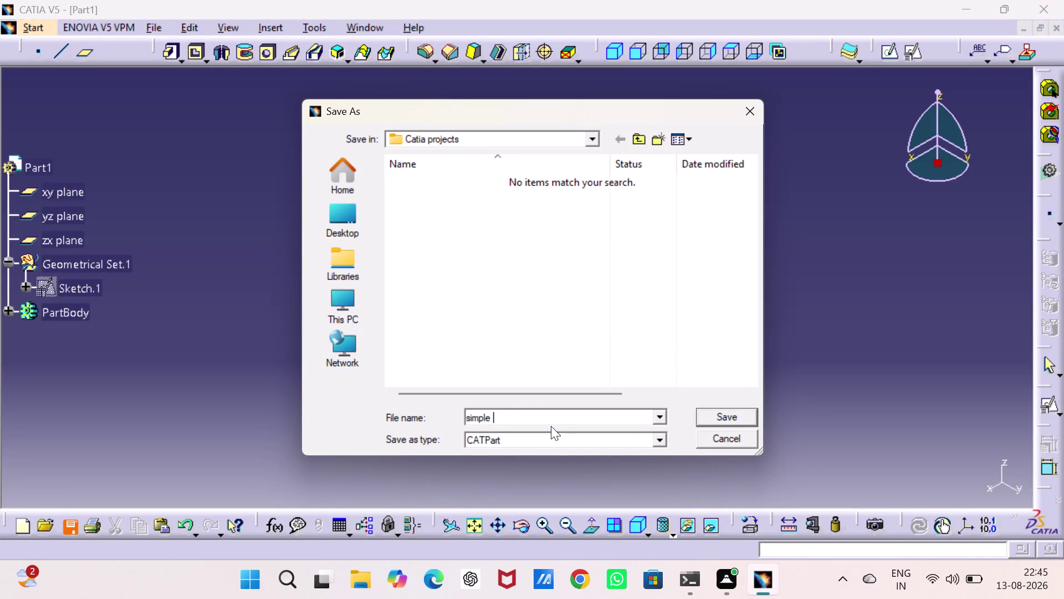
Correct the file name to 'simple cad' and save it as a CATPart.
text(to)
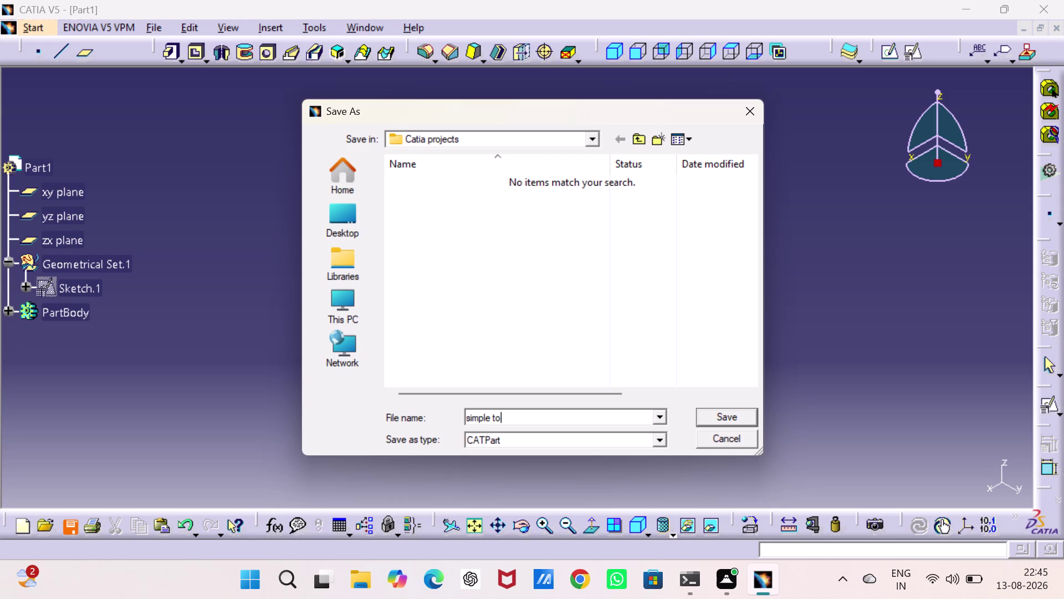
key(BackSpace)
key(BackSpace)
text(cad)
key(Return)
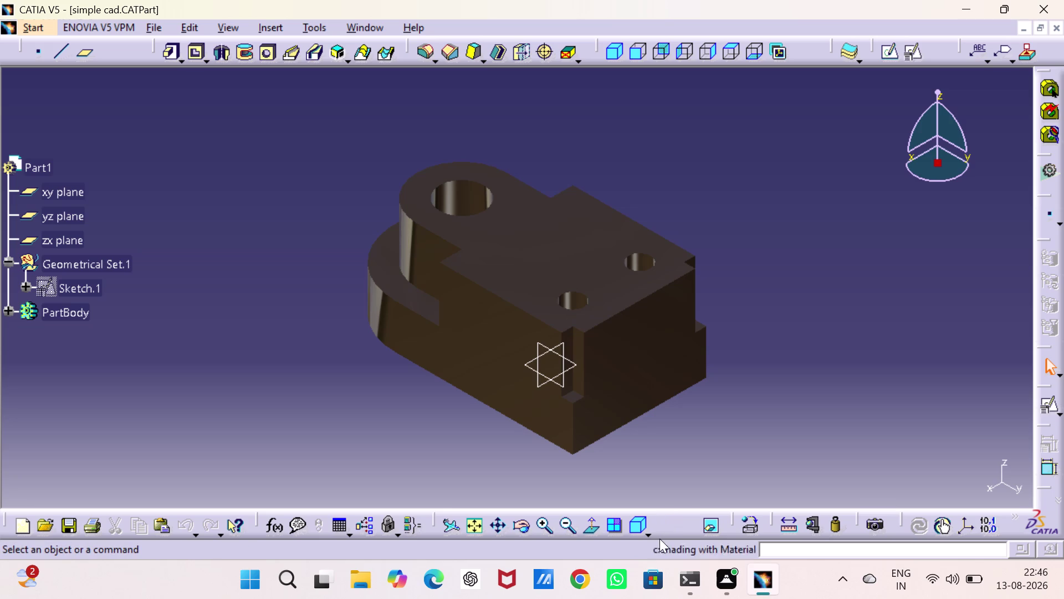
click(672, 535)
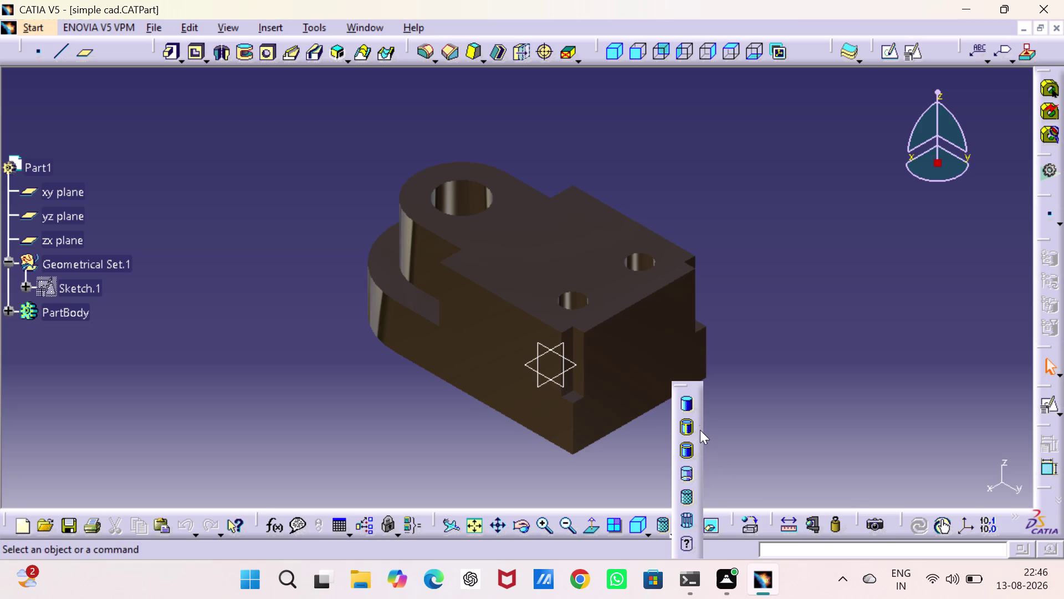
click(685, 425)
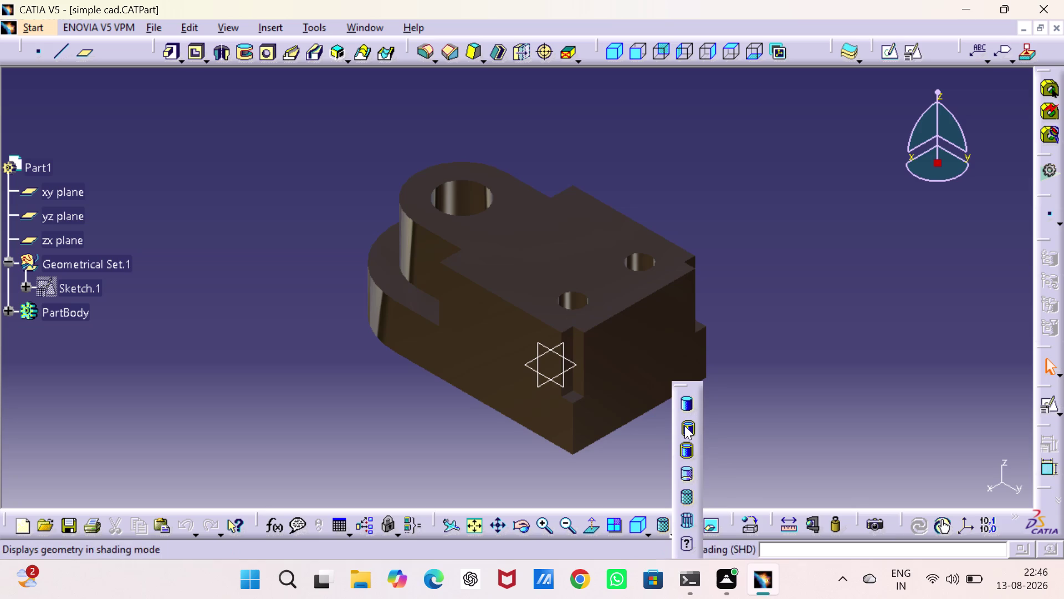
click(818, 339)
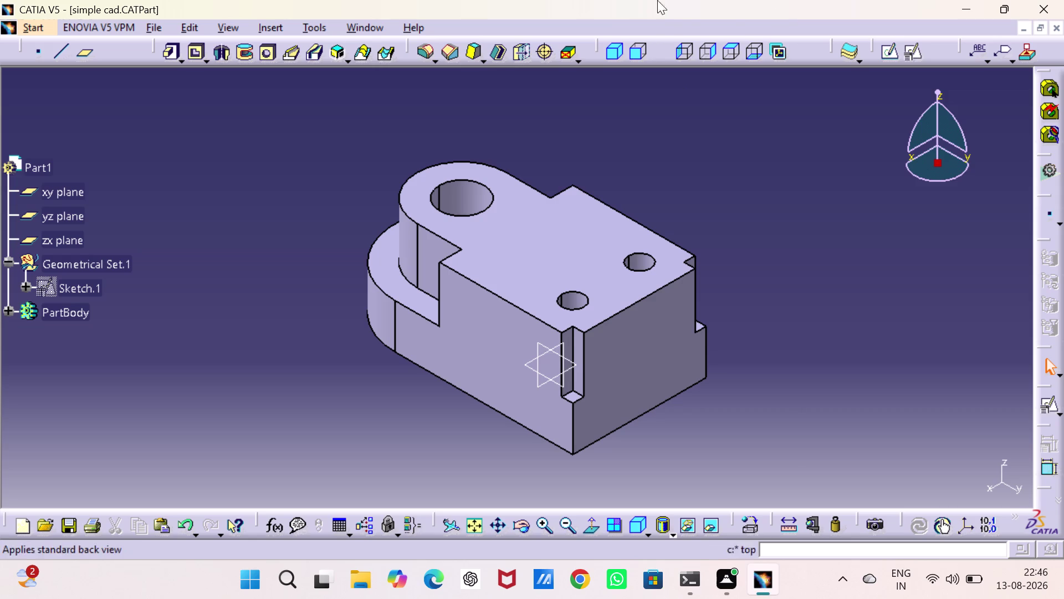
click(673, 537)
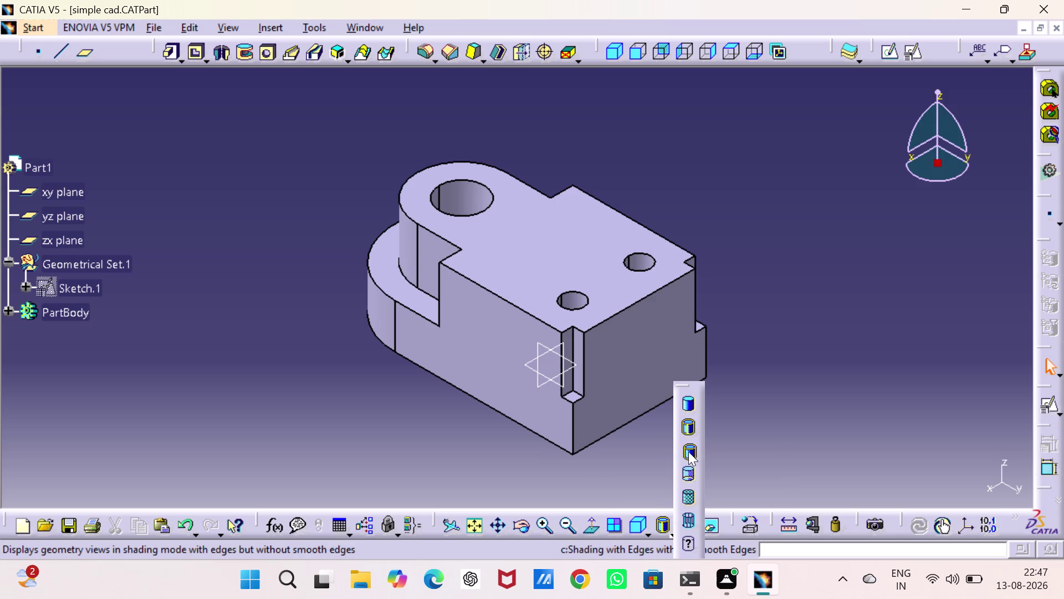
click(682, 496)
click(785, 340)
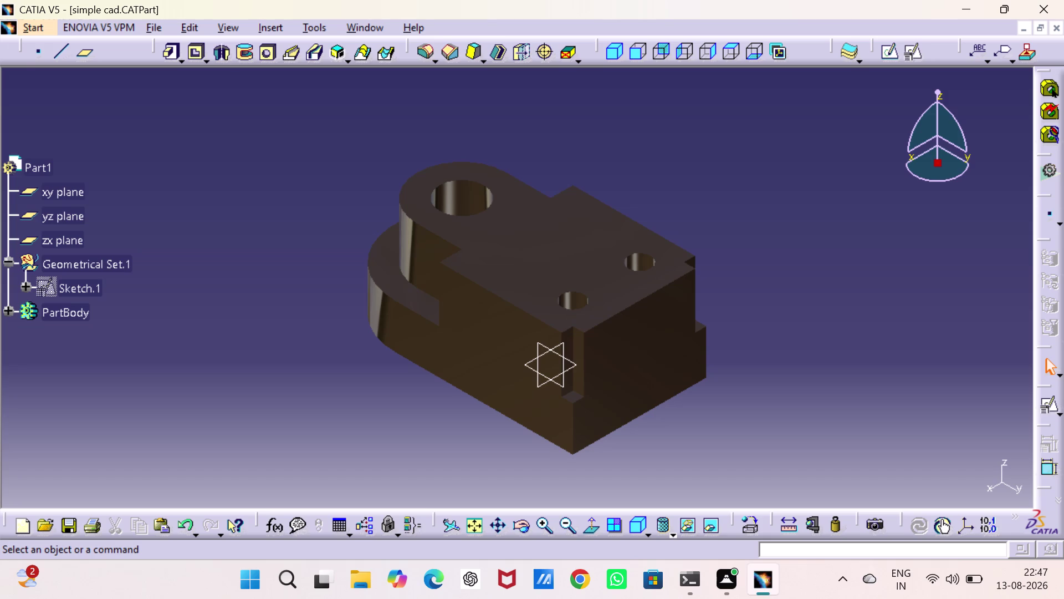
click(21, 32)
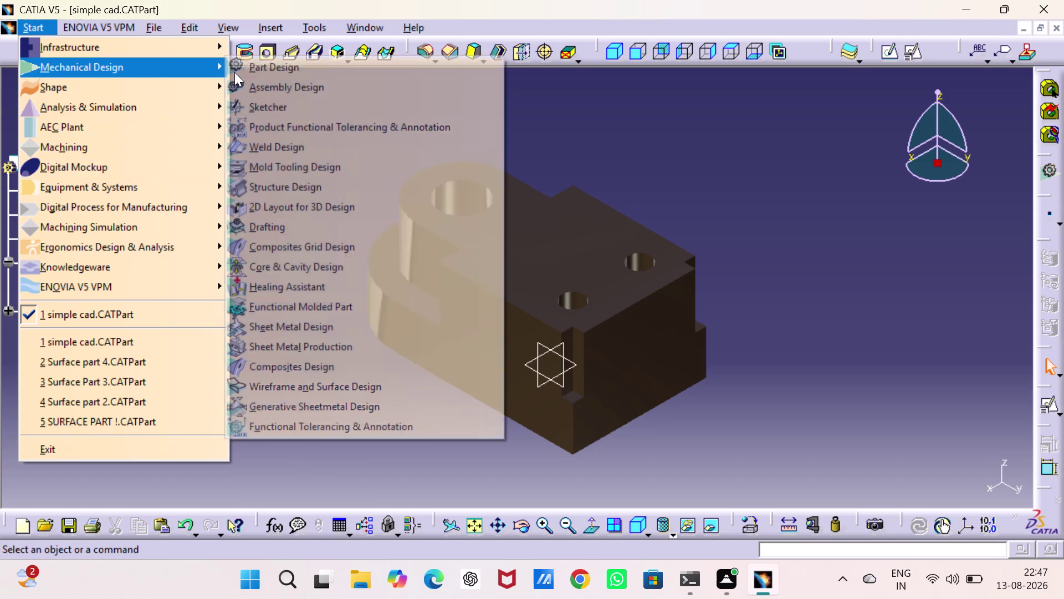
Start a Drafting drawing with the A3 ISO front, bottom and right view layout.
click(289, 222)
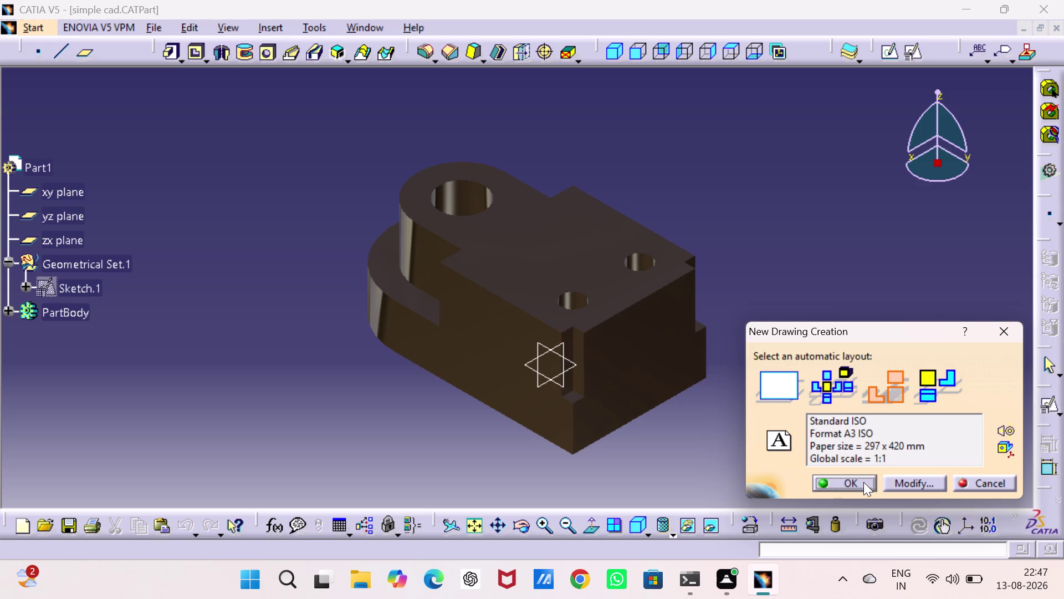
click(863, 481)
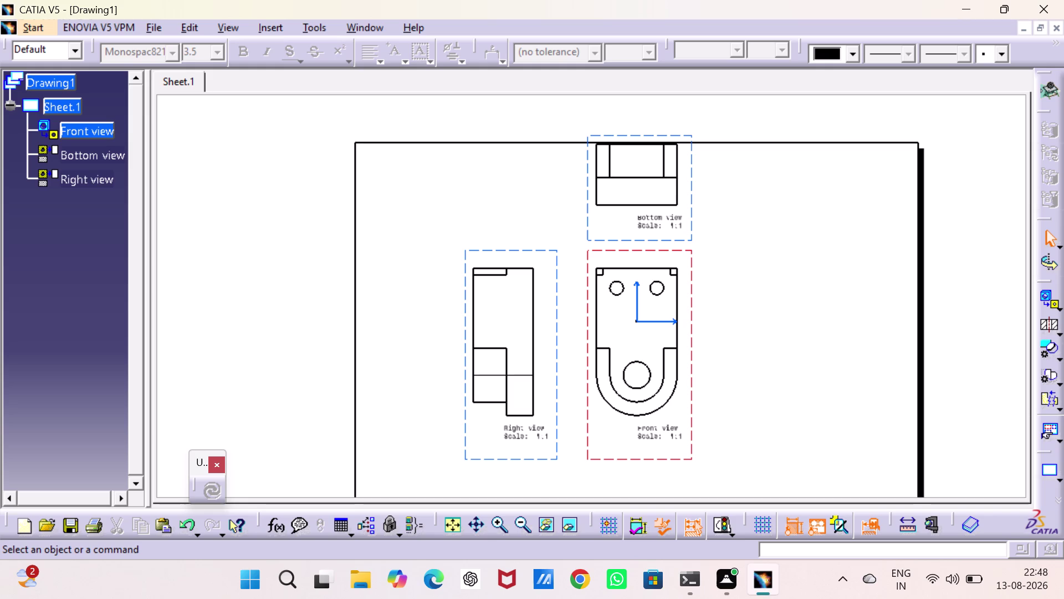
Adjust the bottom view's position near the lower edge of the sheet.
drag(693, 331, 692, 418)
middle_drag(710, 384, 716, 369)
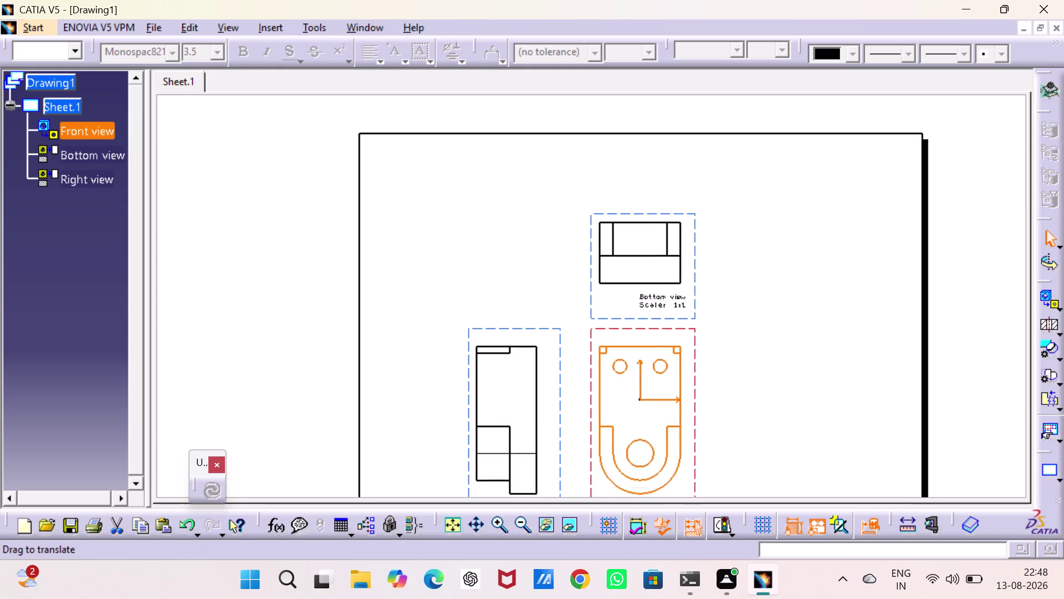
middle_drag(716, 370, 715, 268)
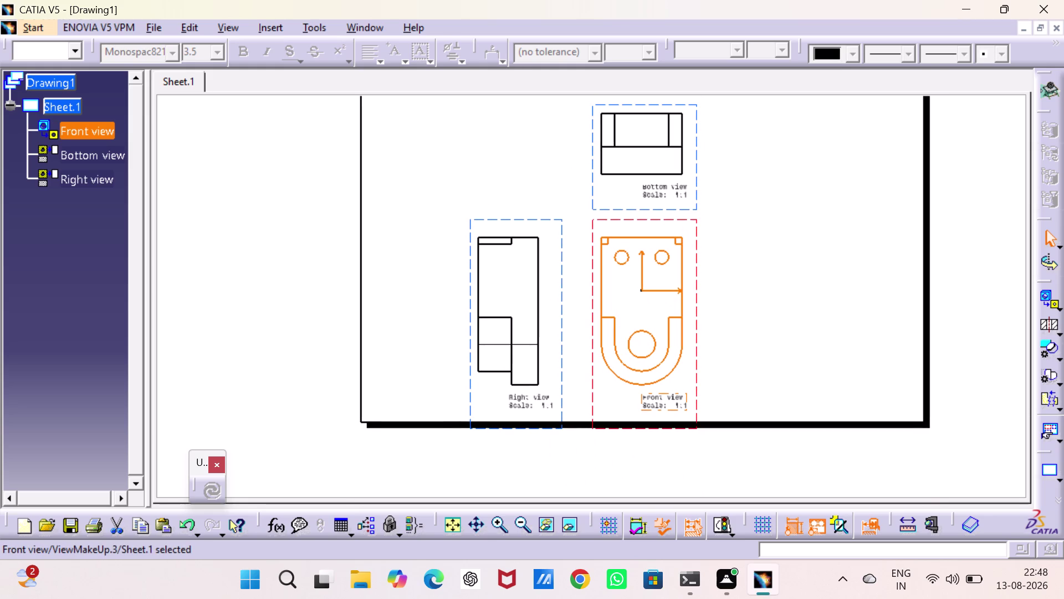
drag(698, 269, 699, 227)
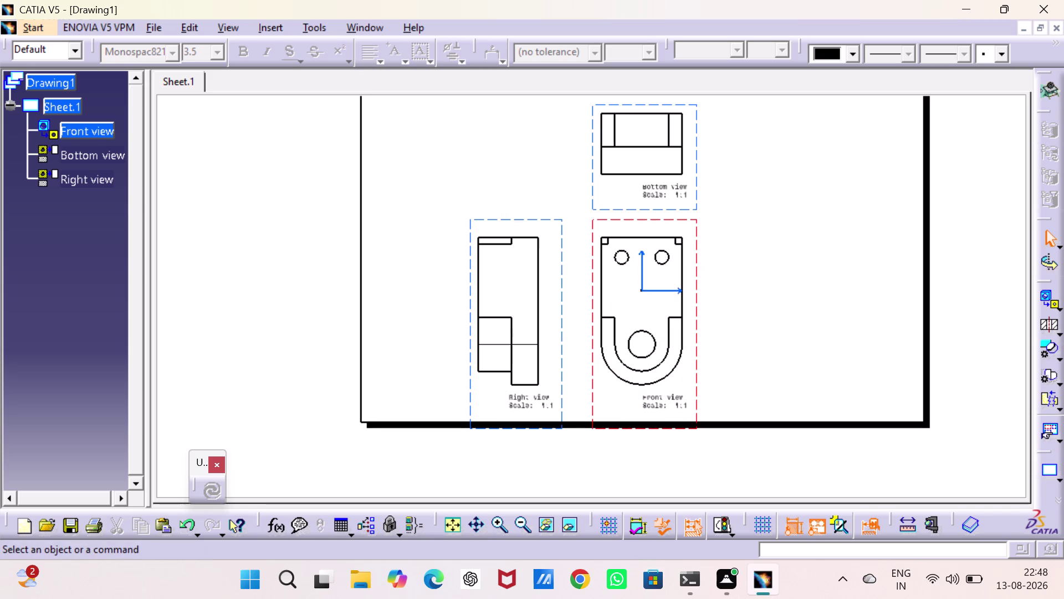
middle_drag(747, 214, 730, 276)
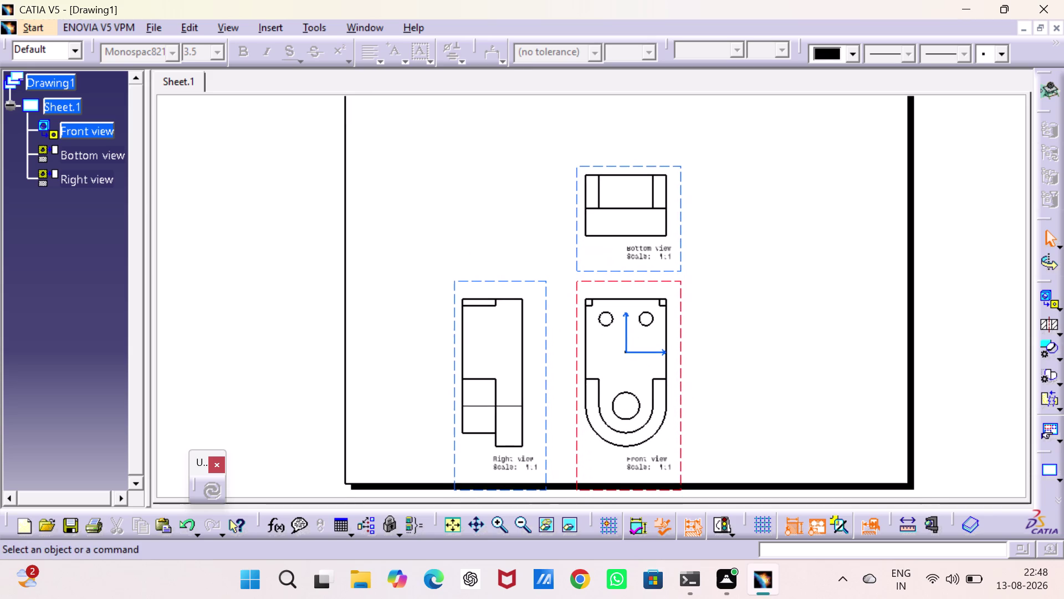
drag(680, 232, 716, 206)
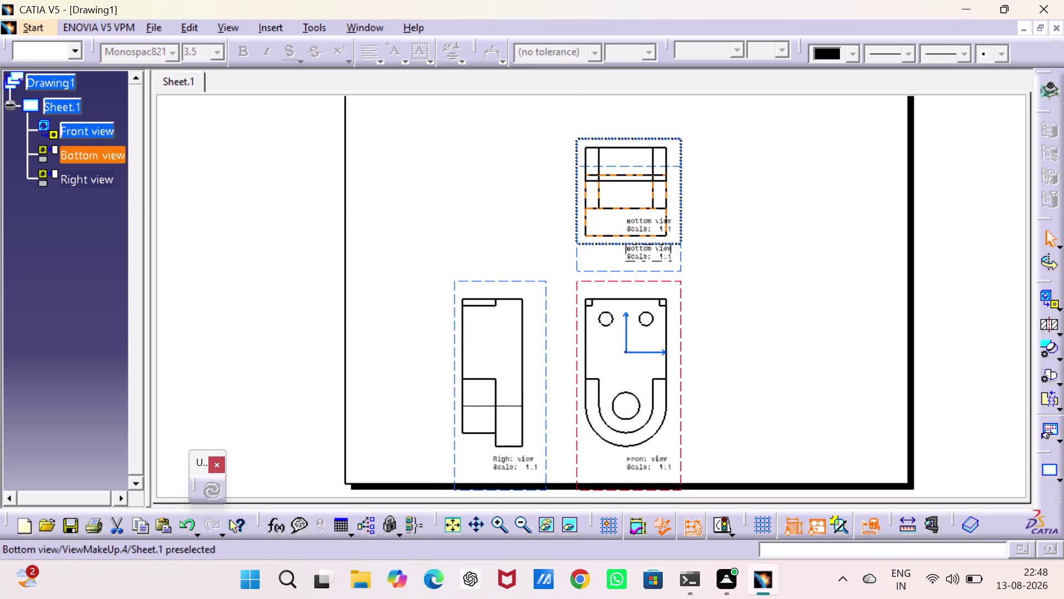
drag(715, 206, 715, 228)
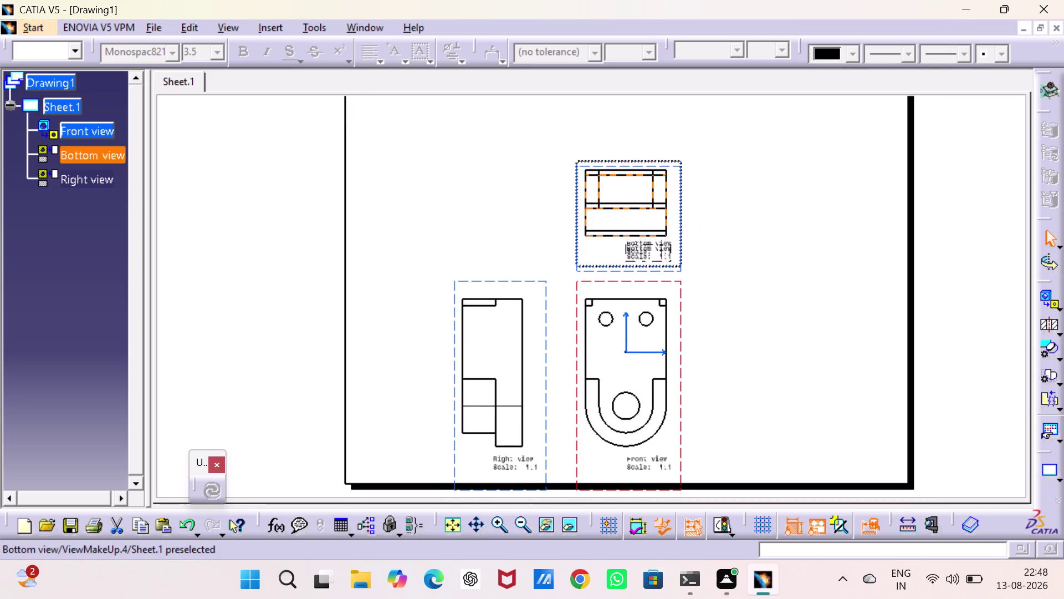
Move the front view and its projected views toward the sheet's right side.
drag(714, 228, 715, 232)
click(755, 290)
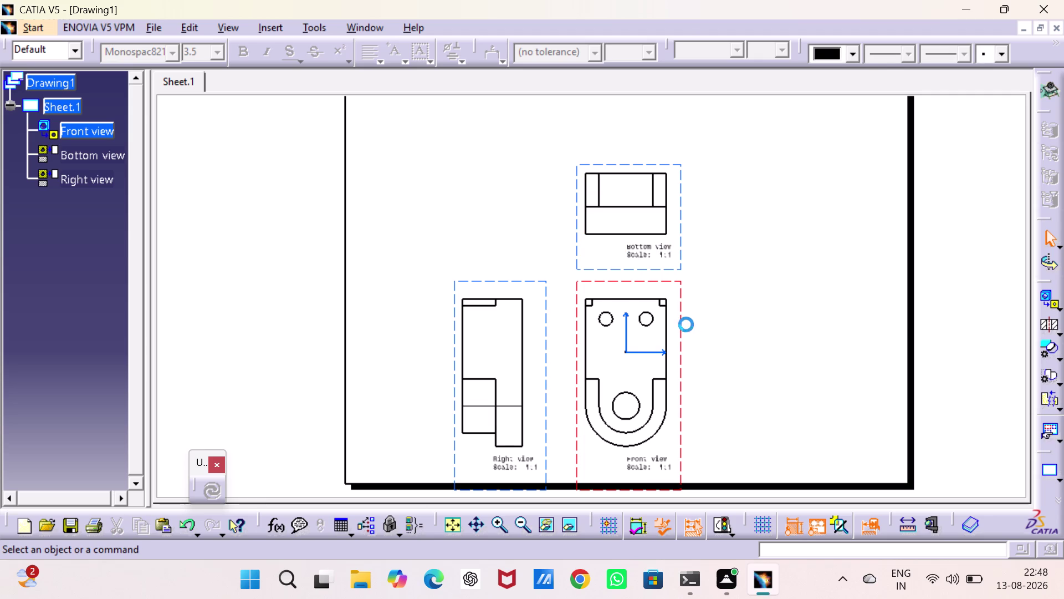
drag(682, 317, 700, 239)
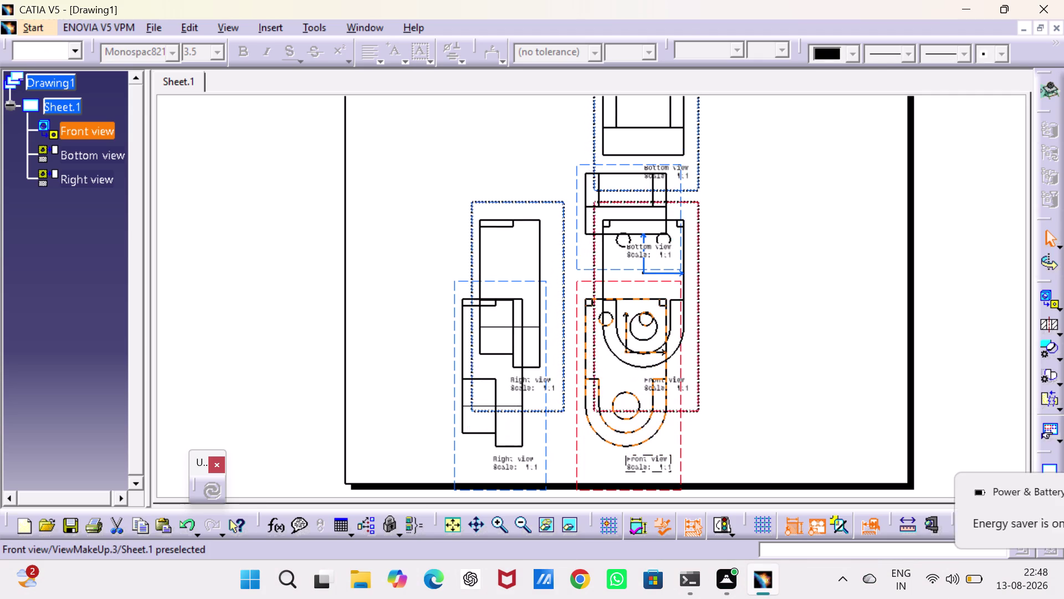
drag(700, 240, 755, 267)
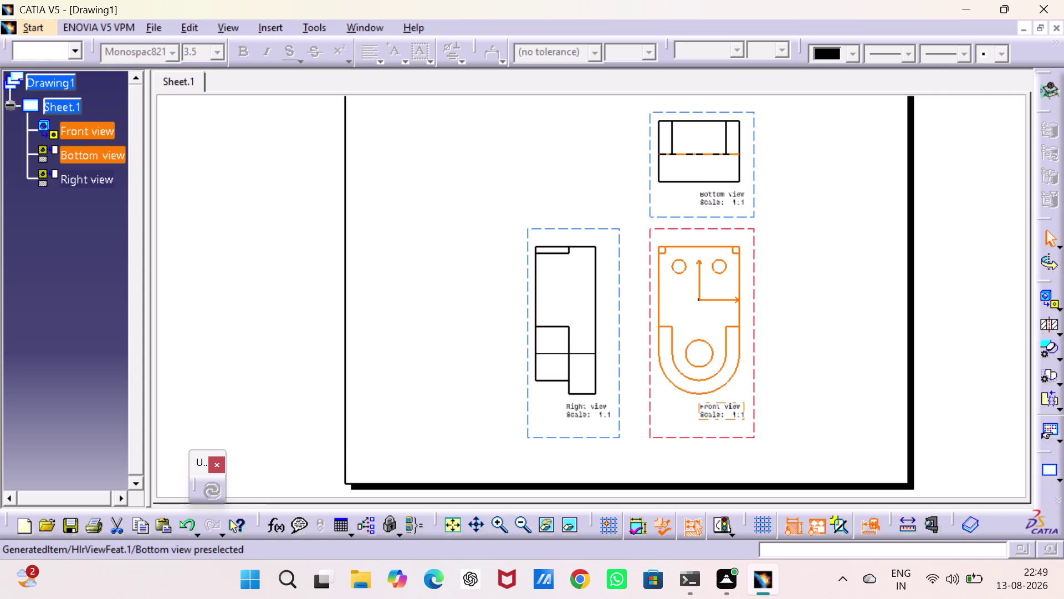
Enlarge the Front view label text to 7.0 mm.
double_click(703, 414)
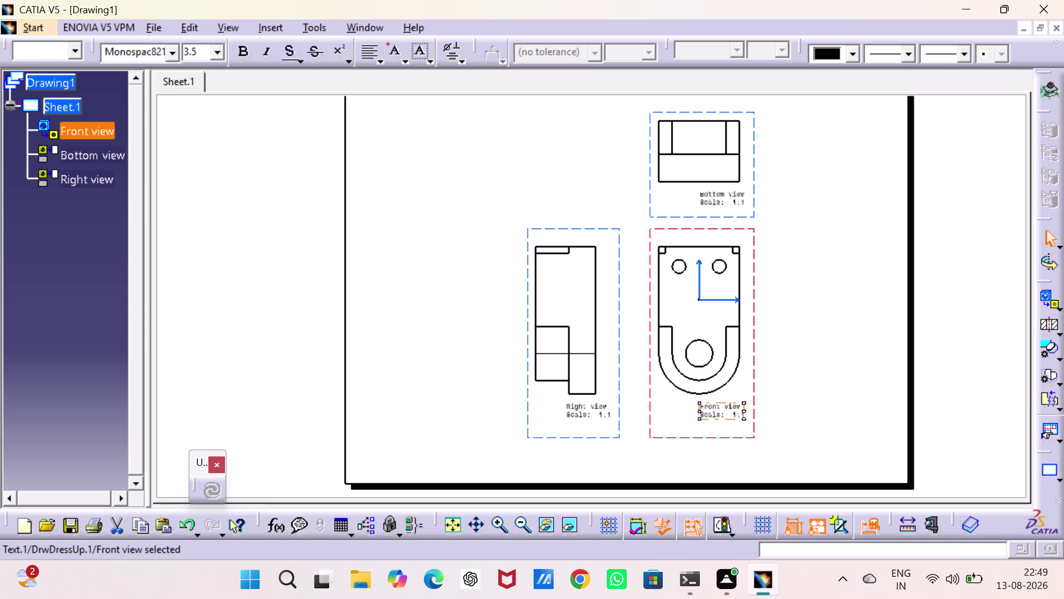
click(216, 52)
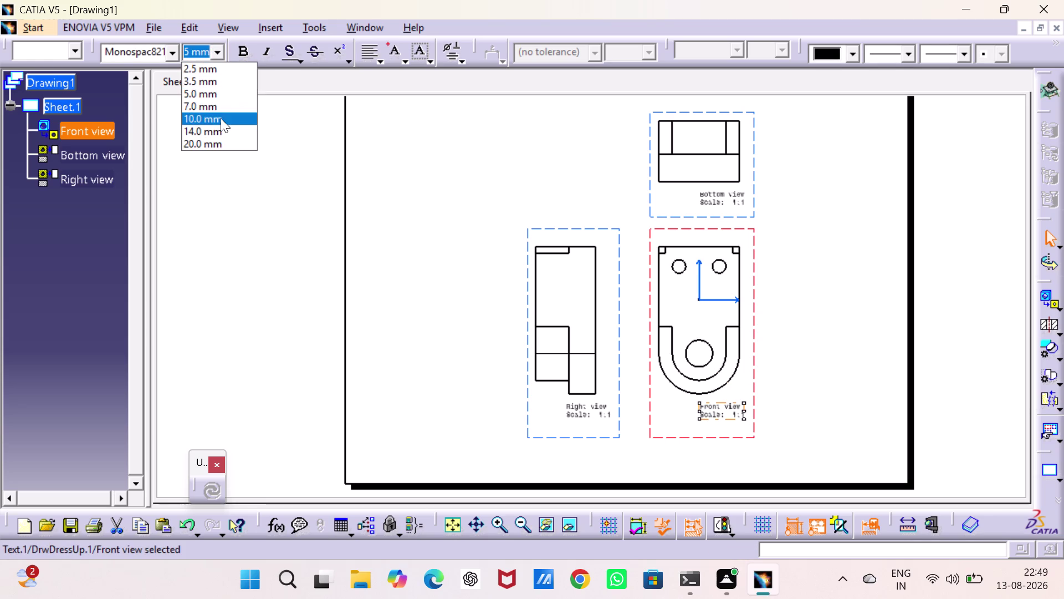
click(222, 110)
triple_click(576, 411)
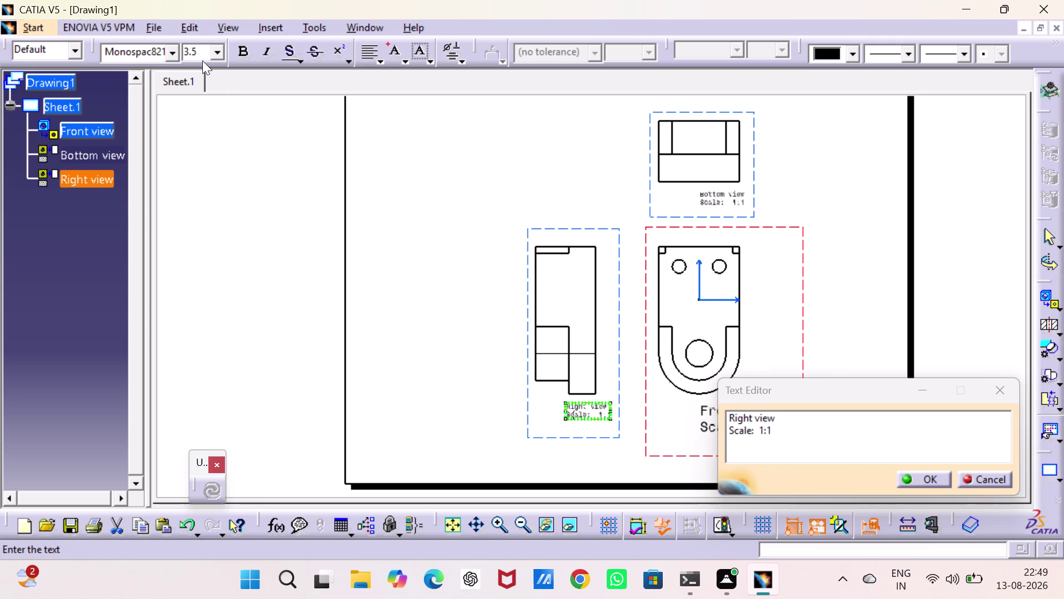
click(216, 52)
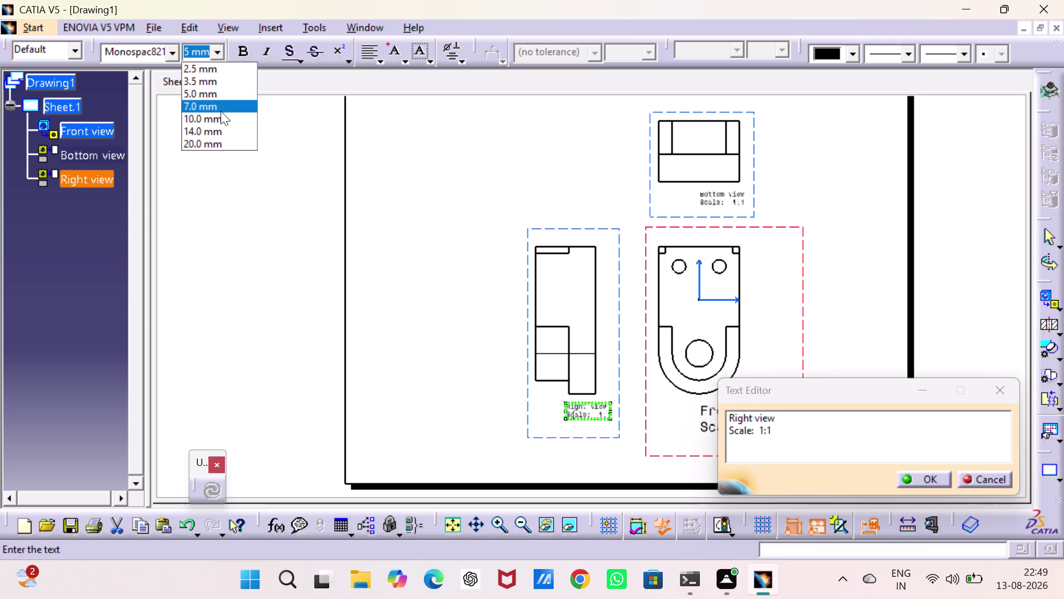
click(221, 109)
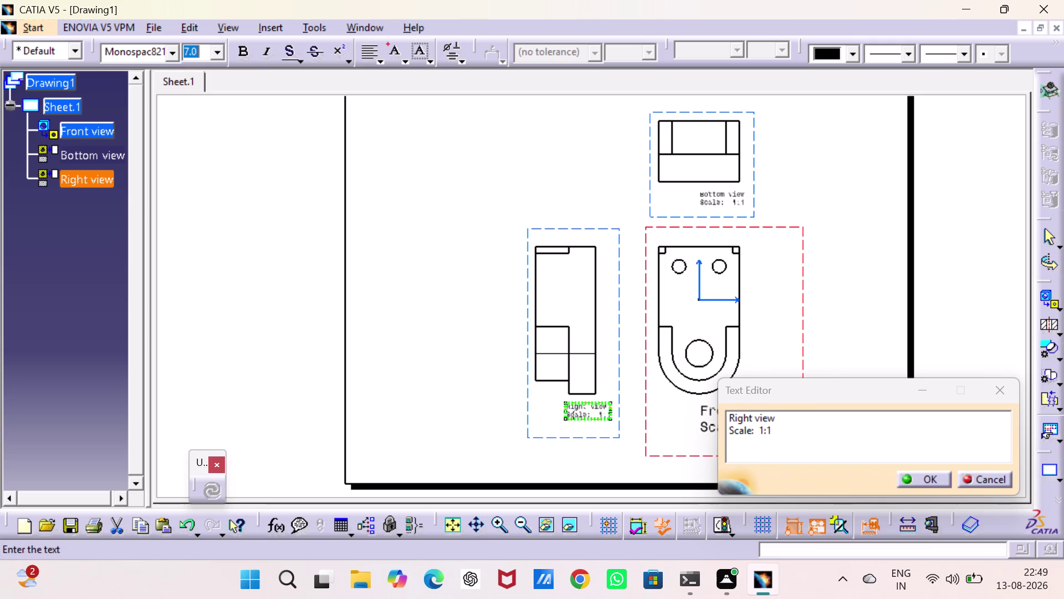
click(419, 347)
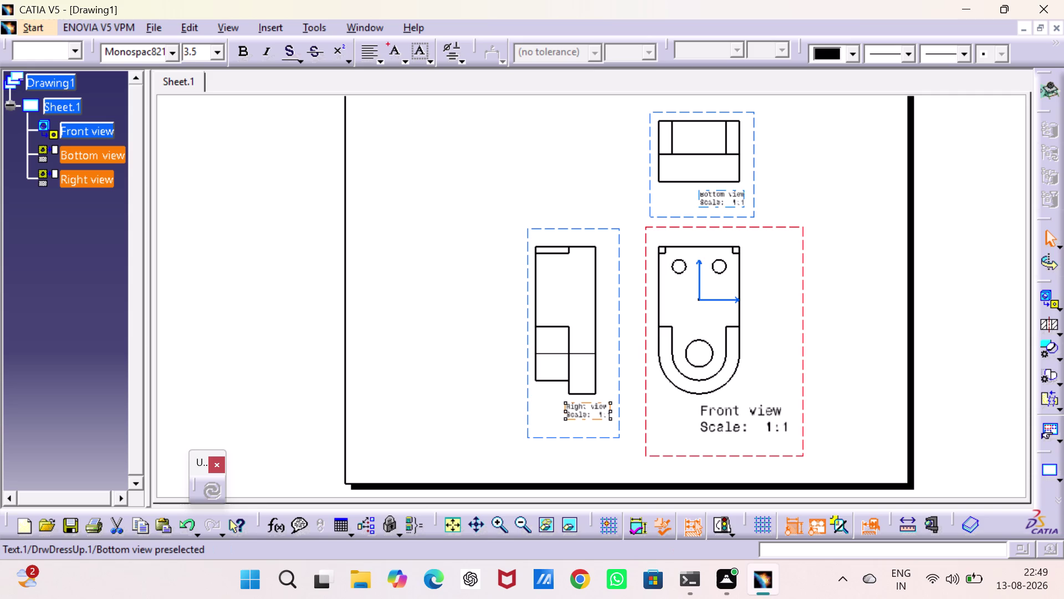
Enlarge the Bottom view label text to 7.0 mm.
double_click(729, 196)
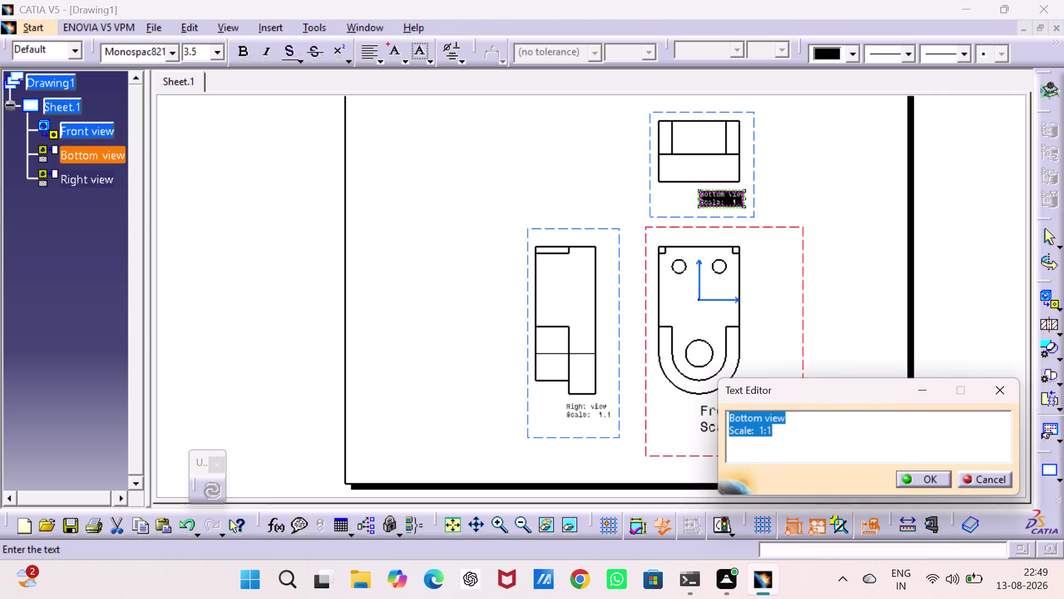
click(214, 55)
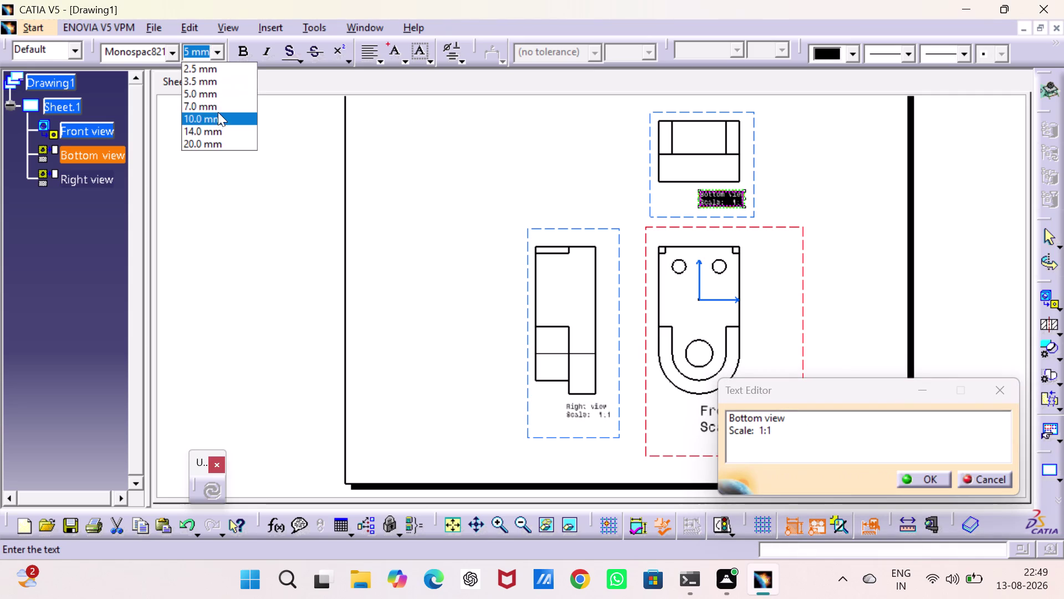
click(218, 107)
click(241, 202)
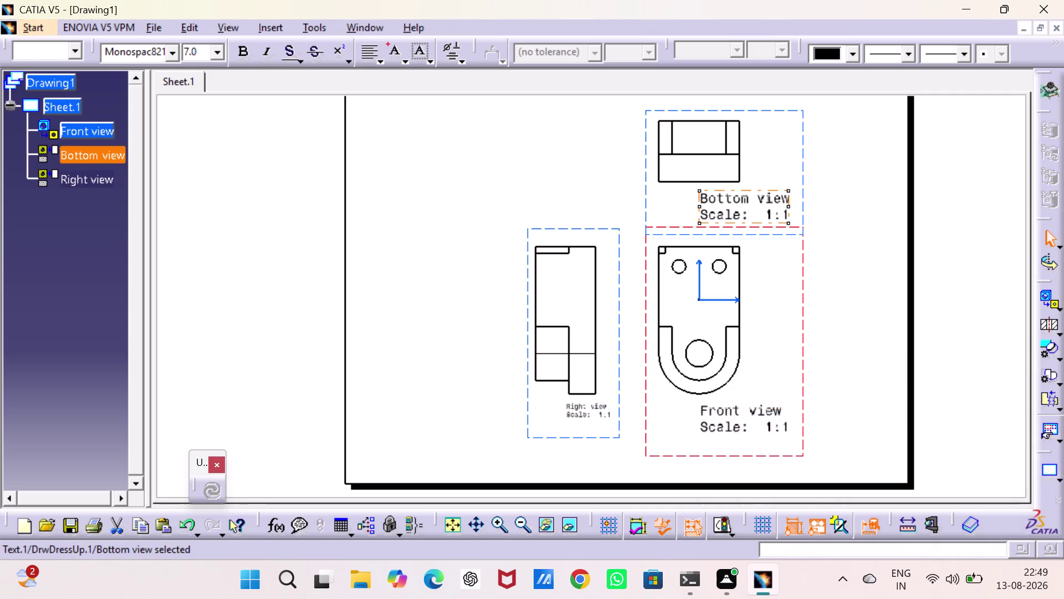
Set the Right view label to 7.0 mm and move the right view further left.
double_click(572, 418)
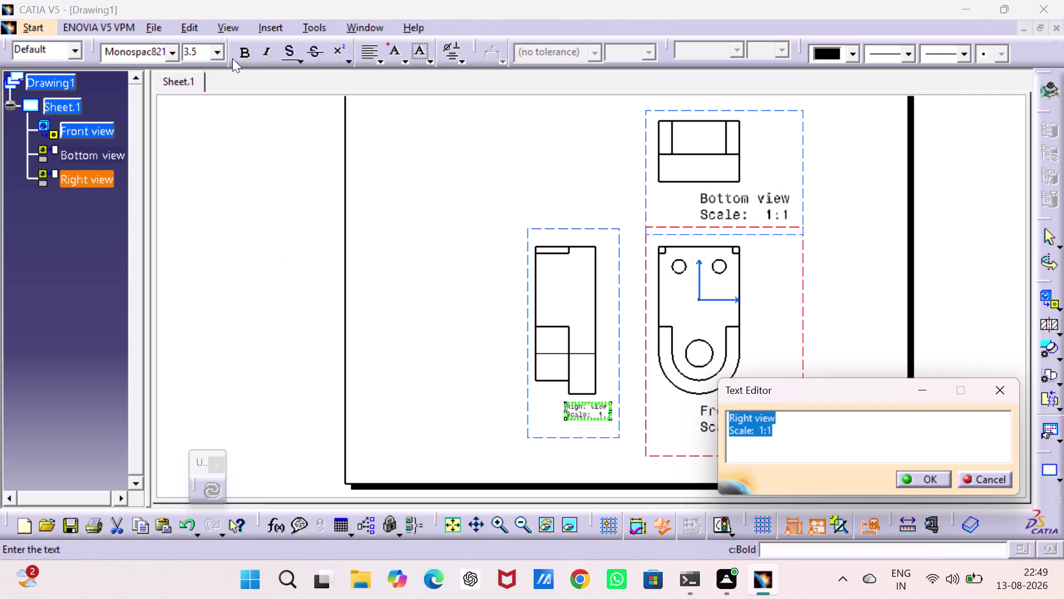
click(219, 52)
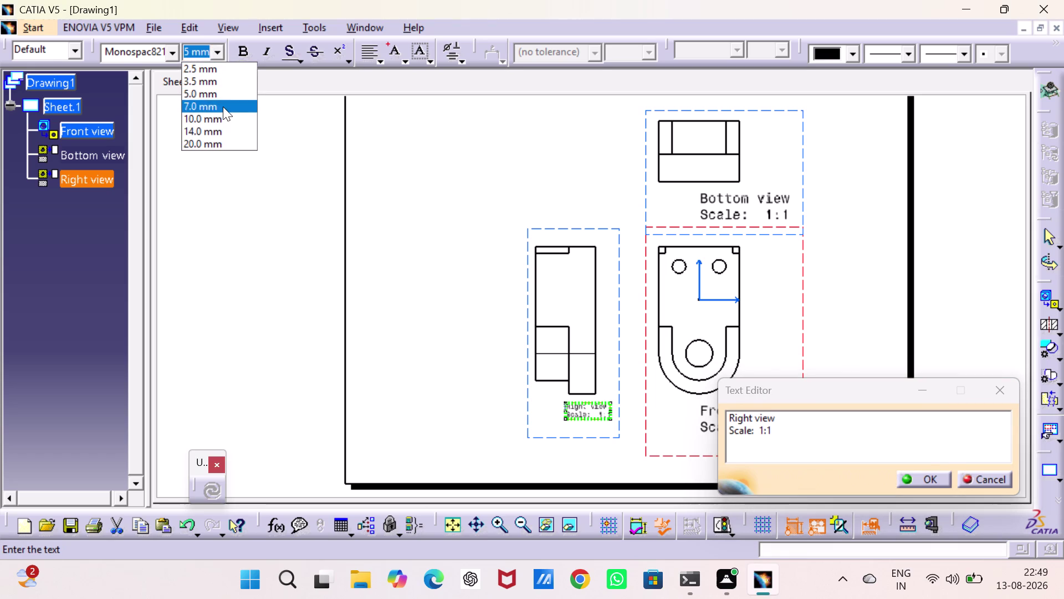
click(223, 106)
click(245, 197)
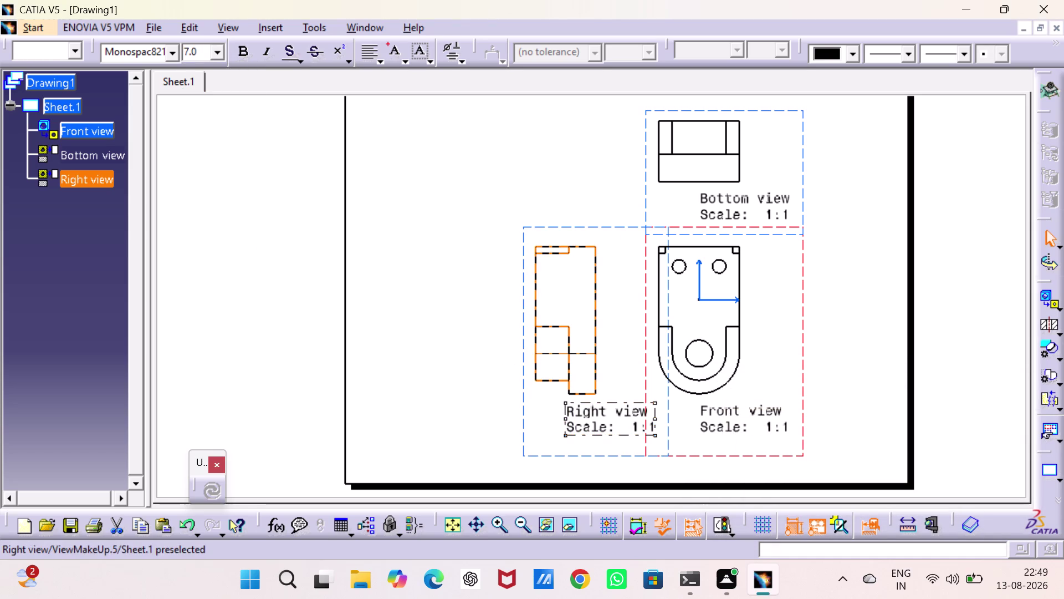
drag(523, 395, 397, 386)
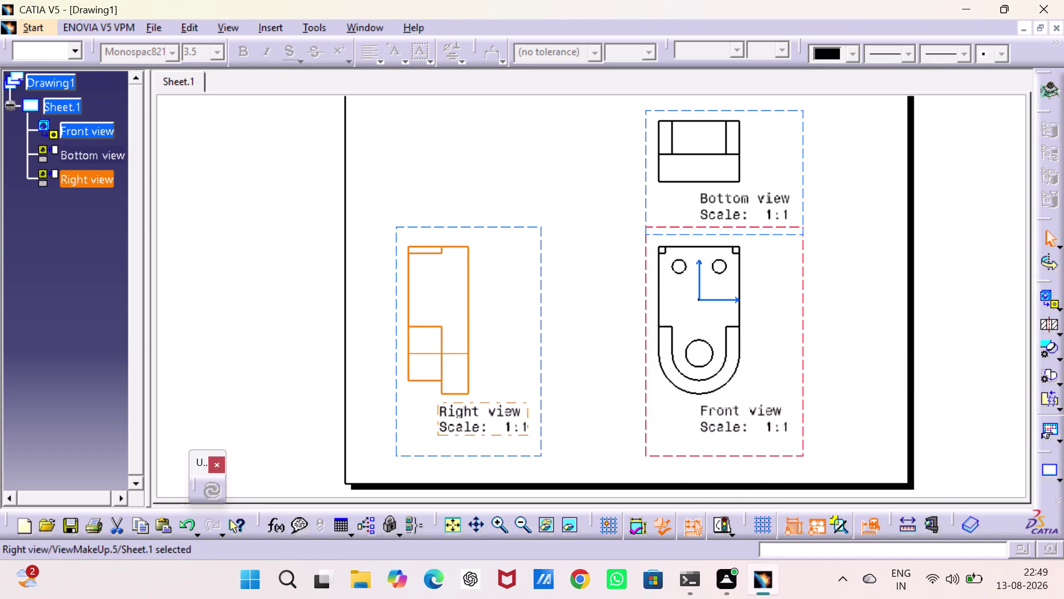